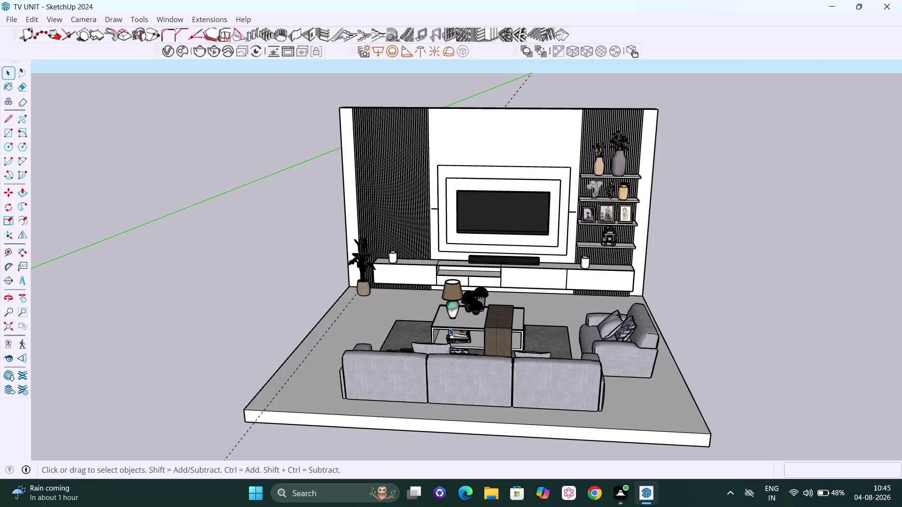
scroll(down, 3)
middle_drag(487, 301, 526, 275)
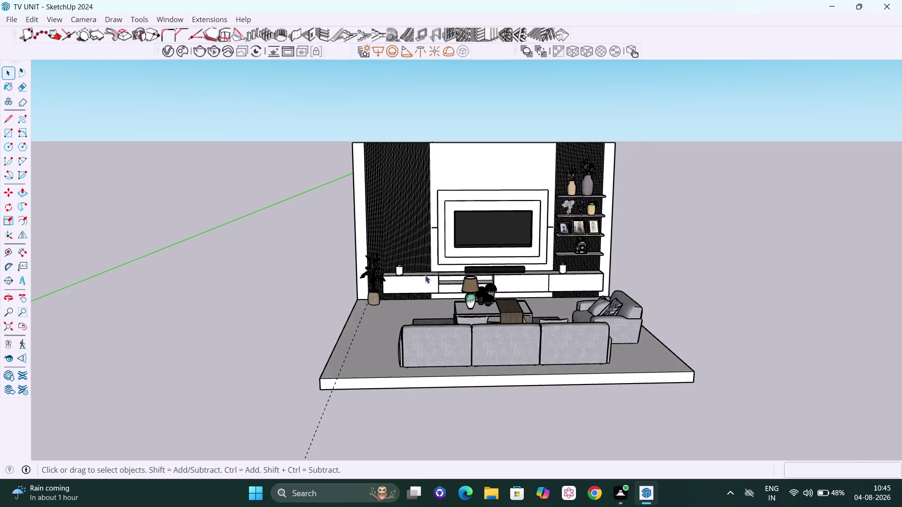
scroll(up, 3)
scroll(up, 3)
middle_drag(381, 268, 183, 385)
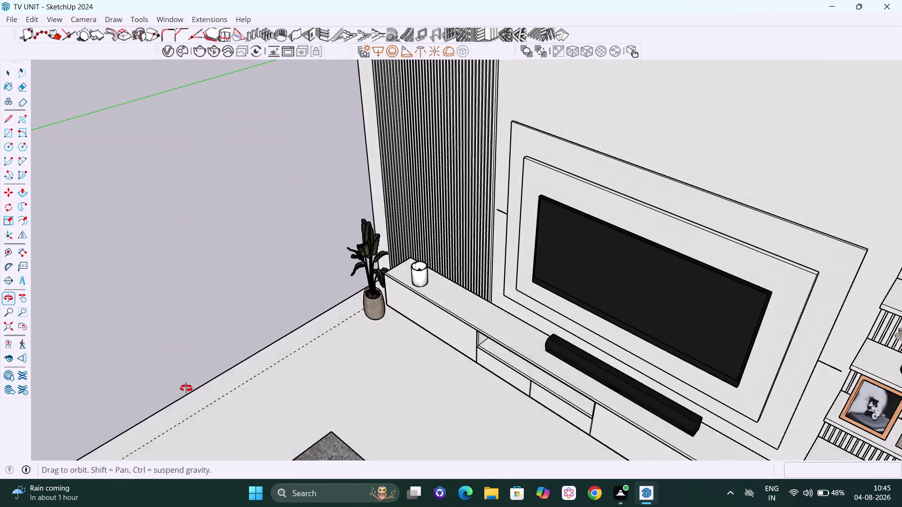
middle_drag(182, 385, 512, 419)
scroll(up, 3)
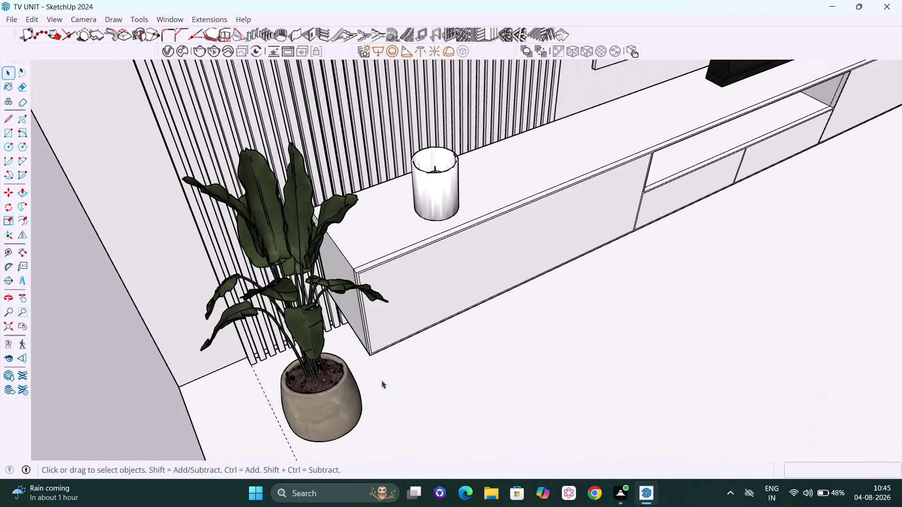
middle_drag(381, 381, 188, 350)
middle_drag(286, 322, 306, 331)
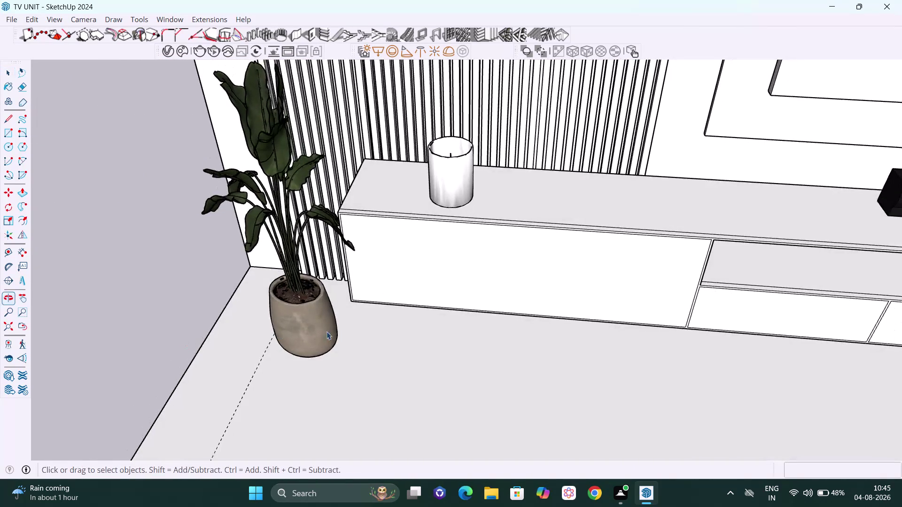
scroll(up, 3)
scroll(up, 3)
scroll(down, 3)
middle_drag(339, 264, 230, 309)
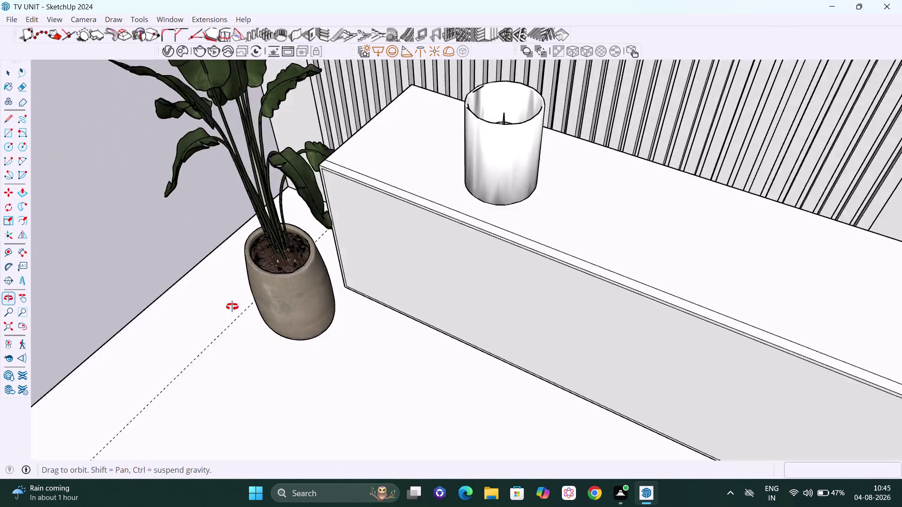
middle_drag(230, 308, 265, 307)
scroll(down, 3)
scroll(down, 3)
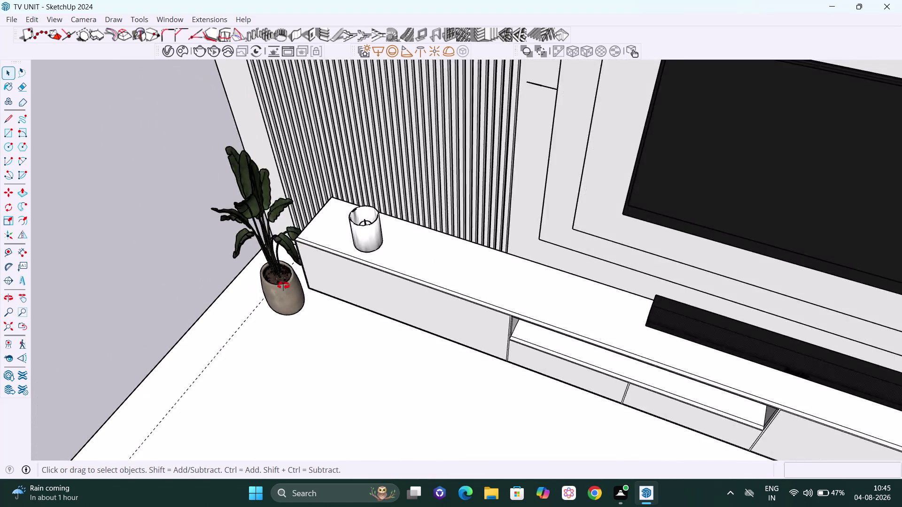
middle_drag(282, 287, 353, 242)
scroll(down, 3)
scroll(down, 3)
scroll(down, 3)
middle_drag(544, 288, 581, 227)
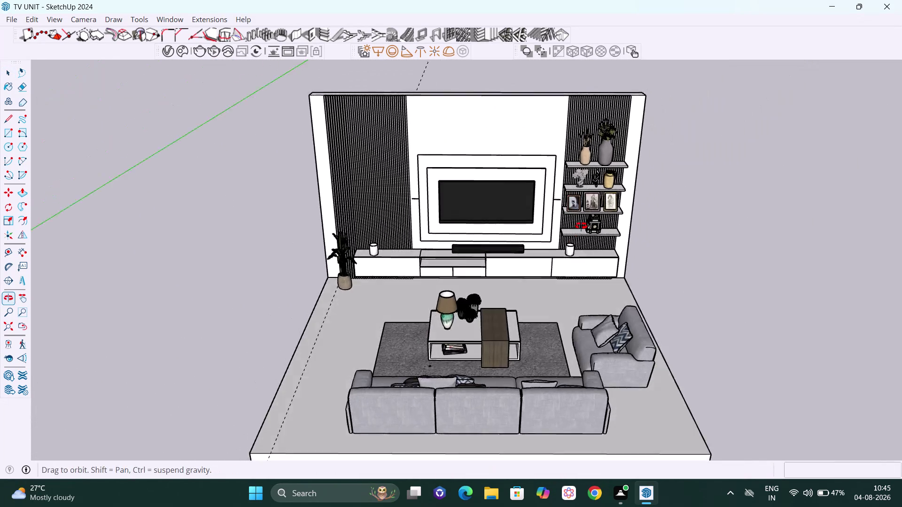
middle_drag(581, 227, 581, 223)
scroll(up, 3)
scroll(up, 3)
middle_drag(626, 229, 443, 240)
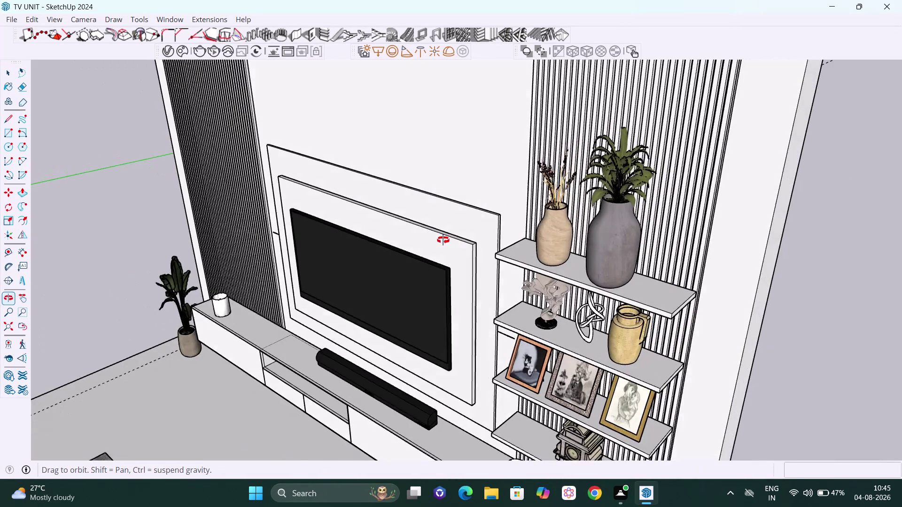
middle_drag(443, 240, 571, 237)
scroll(up, 3)
scroll(down, 3)
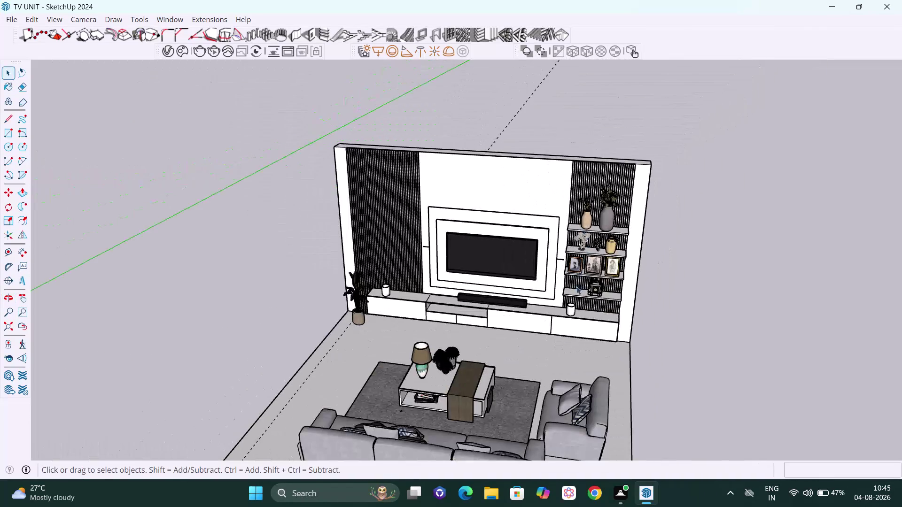
middle_drag(576, 288, 583, 275)
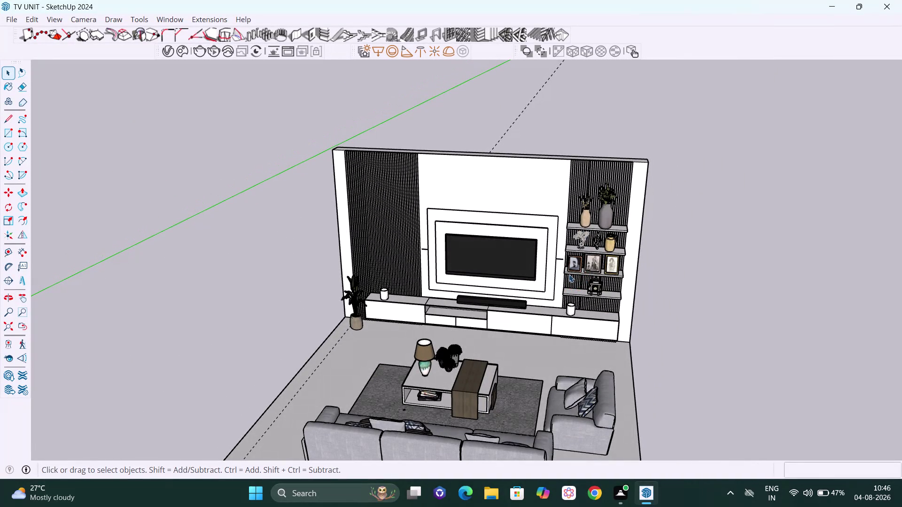
key(h)
drag(549, 356, 597, 294)
scroll(down, 3)
middle_drag(603, 310, 681, 361)
scroll(up, 3)
scroll(up, 3)
middle_drag(619, 319, 611, 321)
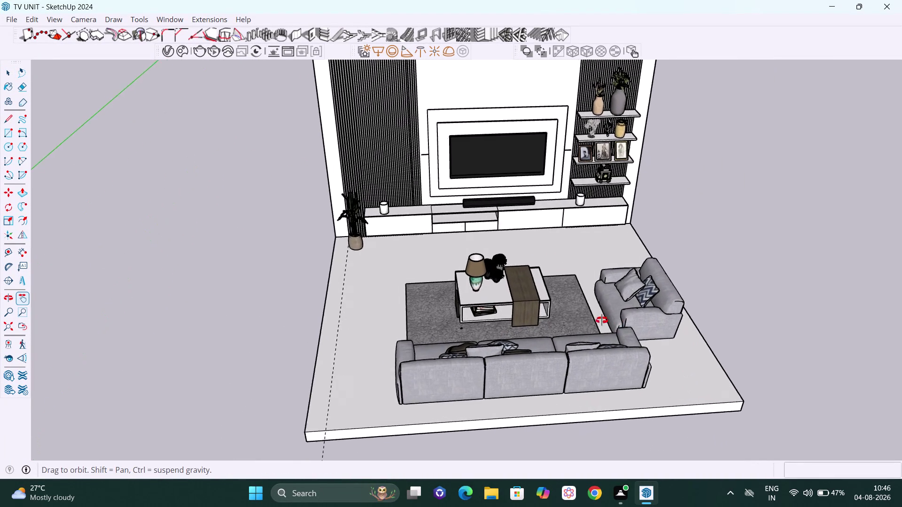
middle_drag(612, 321, 590, 317)
middle_drag(586, 304, 582, 283)
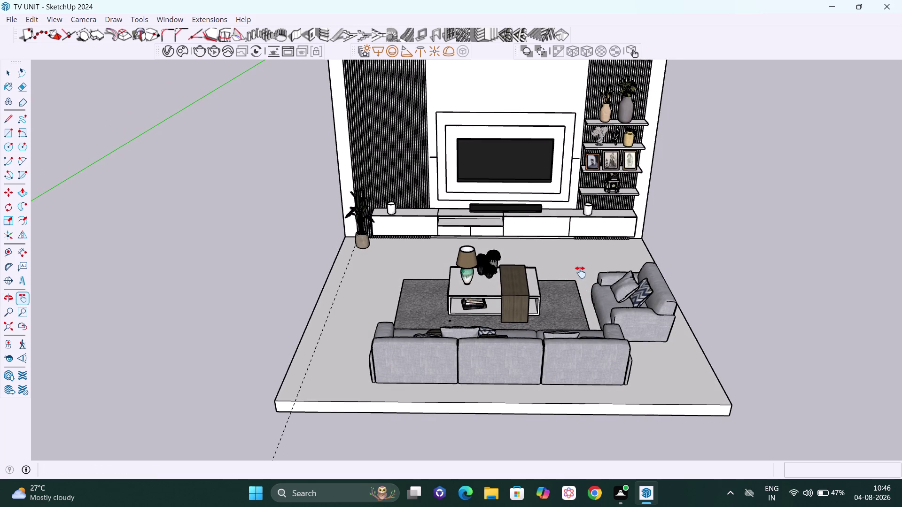
drag(580, 272, 580, 304)
scroll(up, 3)
middle_drag(566, 269, 566, 259)
key(space)
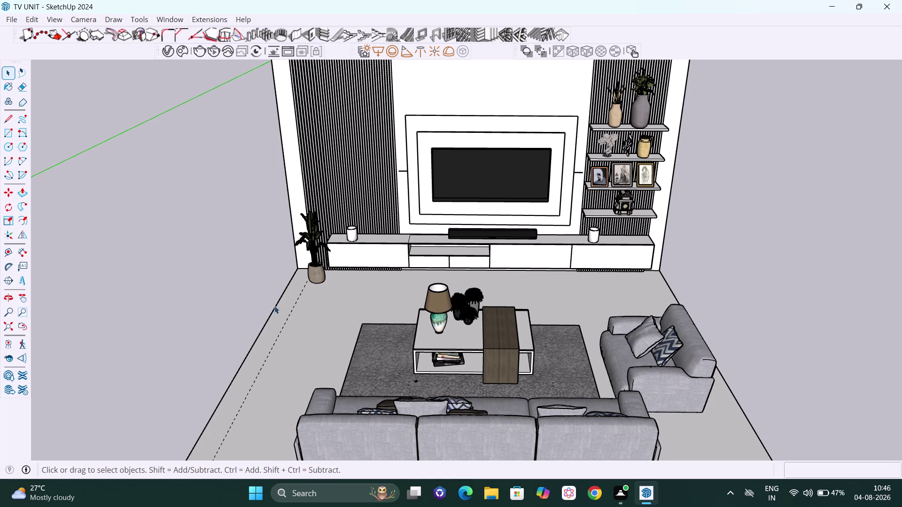
scroll(down, 3)
middle_drag(536, 293, 312, 291)
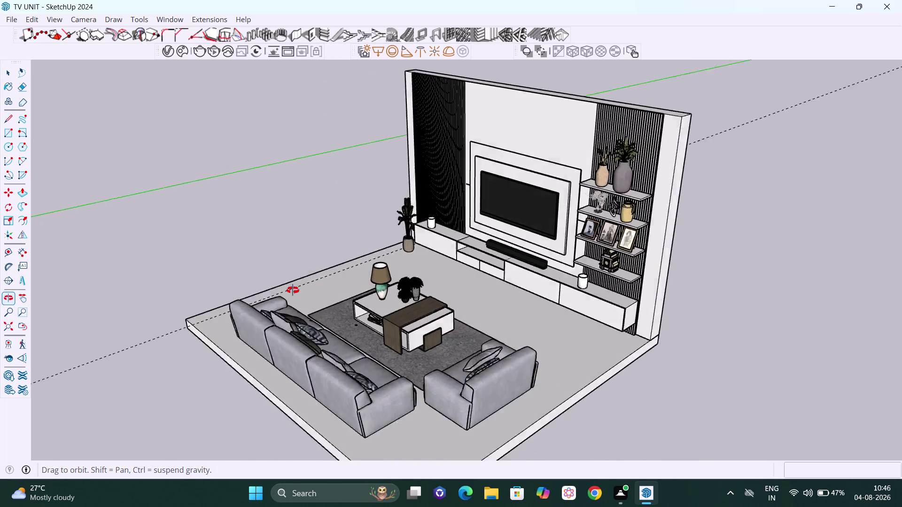
middle_drag(313, 291, 185, 297)
scroll(down, 3)
middle_drag(360, 291, 402, 310)
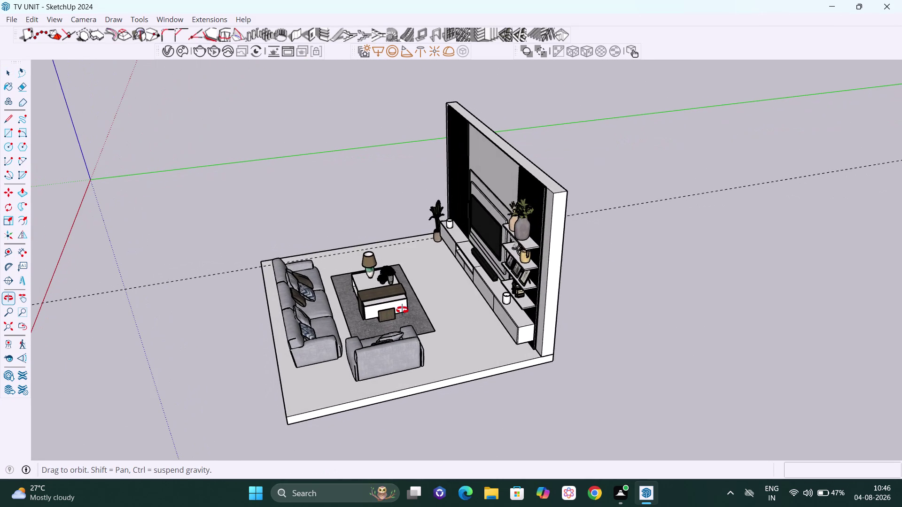
middle_drag(402, 310, 612, 306)
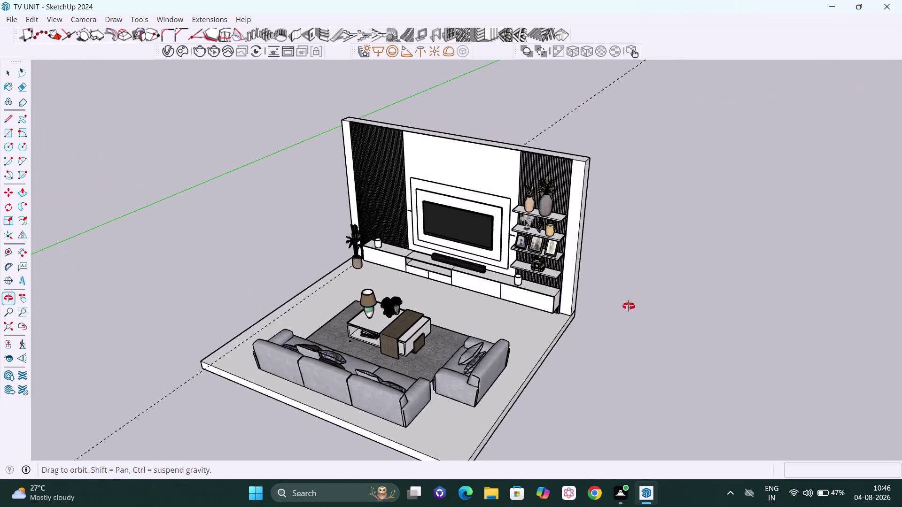
middle_drag(612, 306, 636, 305)
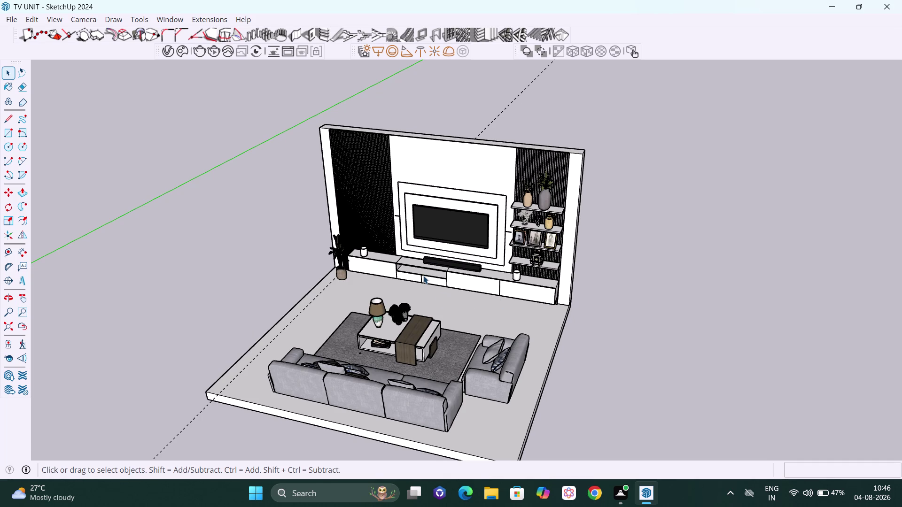
key(space)
scroll(up, 3)
scroll(up, 3)
middle_drag(426, 286, 526, 238)
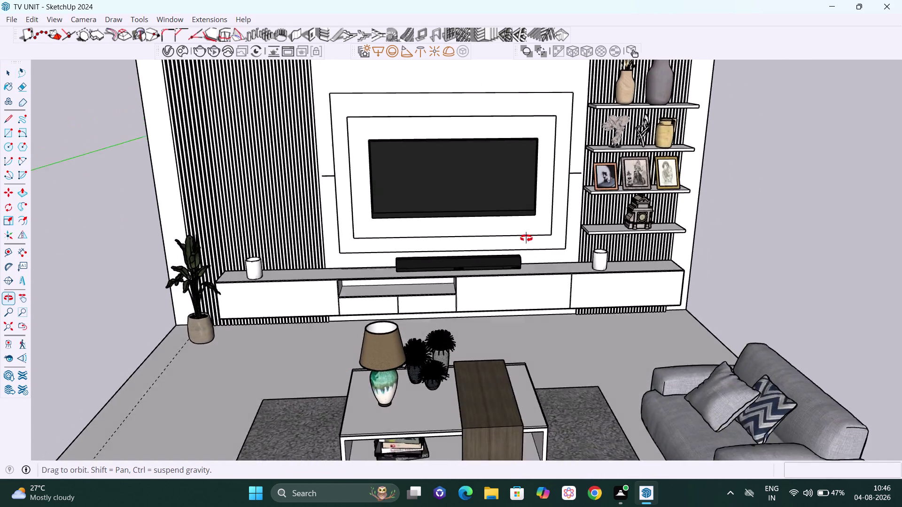
middle_drag(526, 239, 519, 214)
scroll(up, 3)
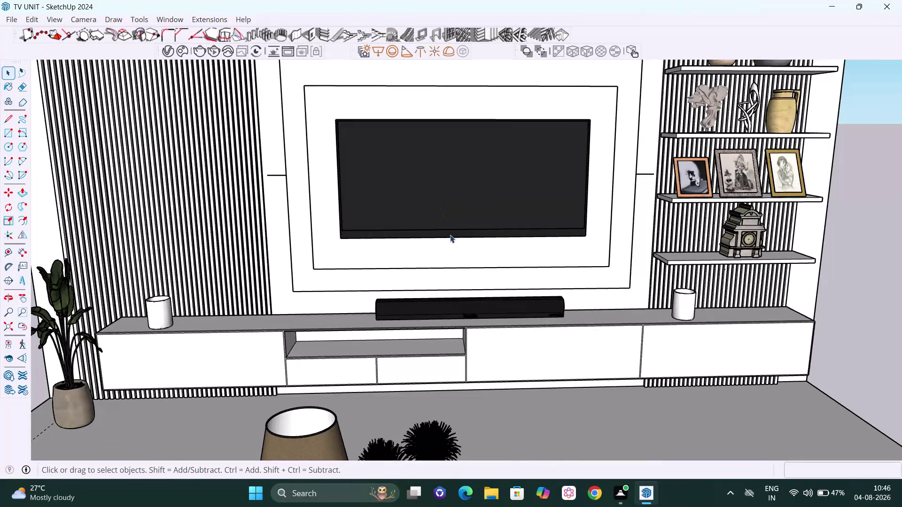
scroll(down, 3)
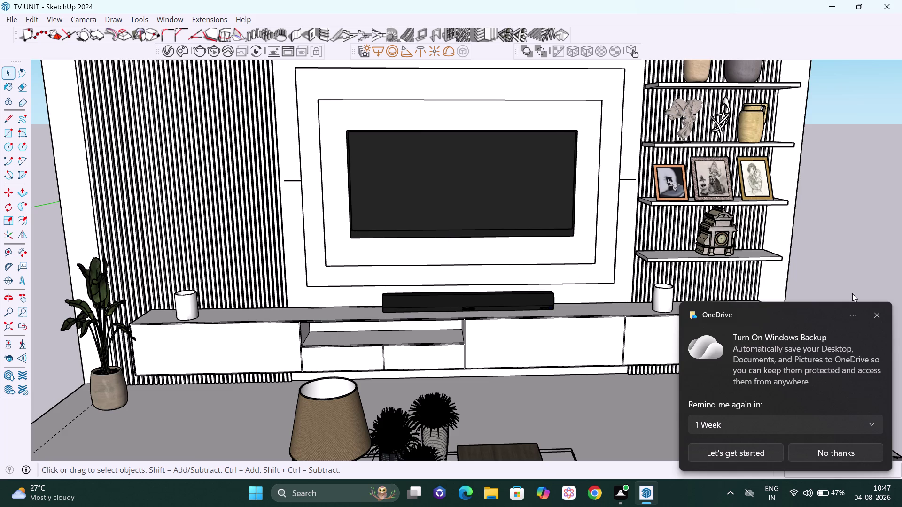
click(875, 317)
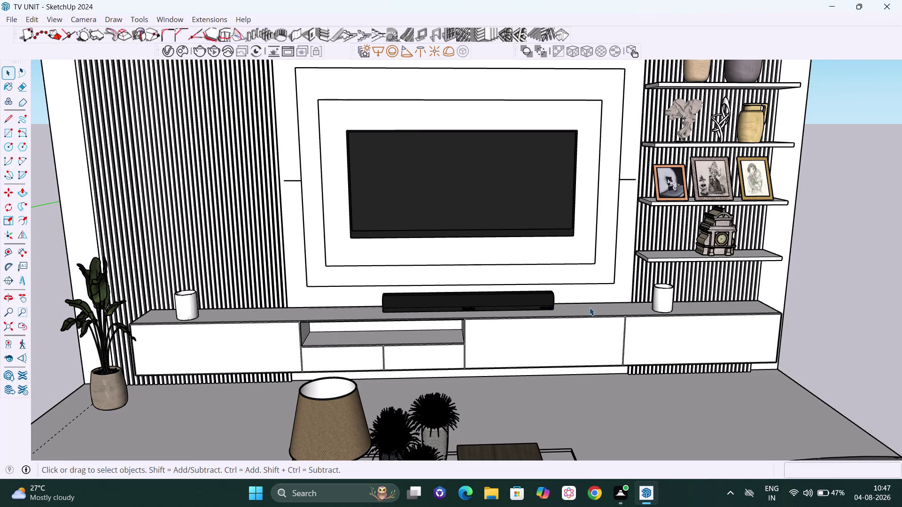
scroll(up, 3)
middle_drag(541, 255, 132, 335)
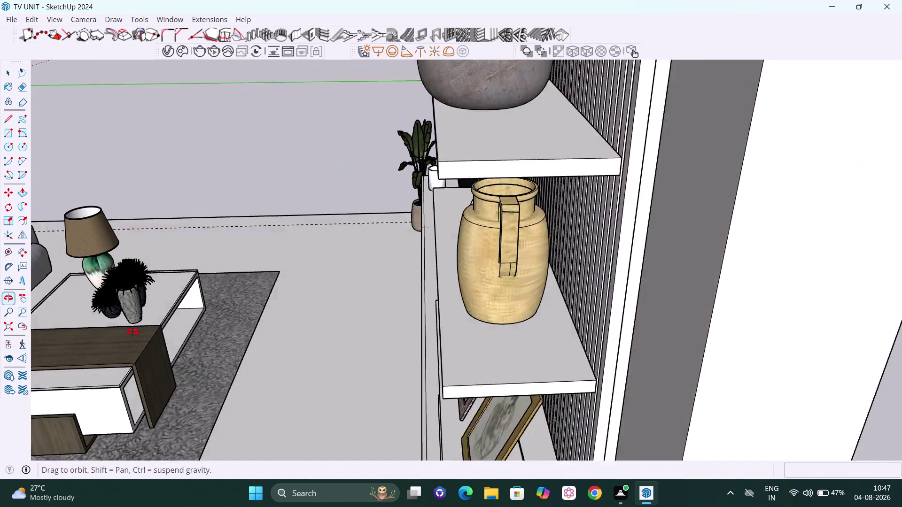
middle_drag(131, 334, 448, 335)
scroll(down, 3)
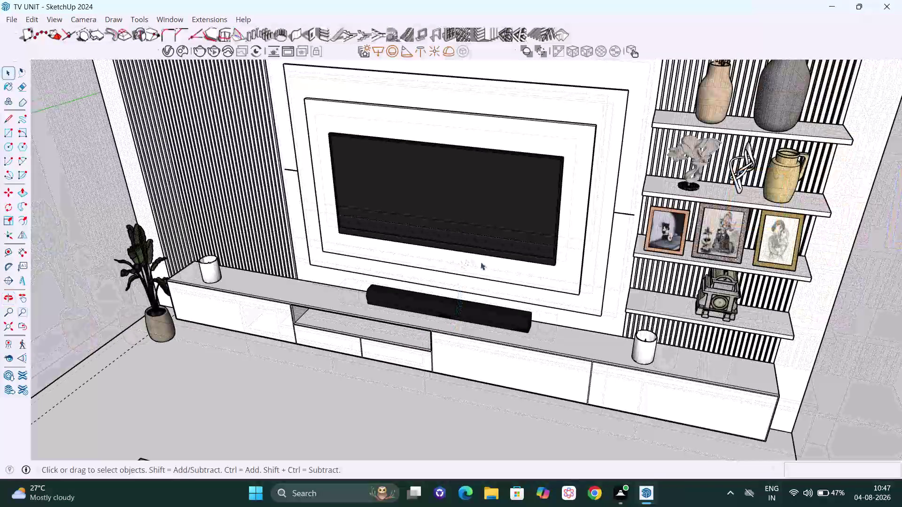
middle_drag(481, 262, 481, 392)
scroll(up, 3)
scroll(down, 3)
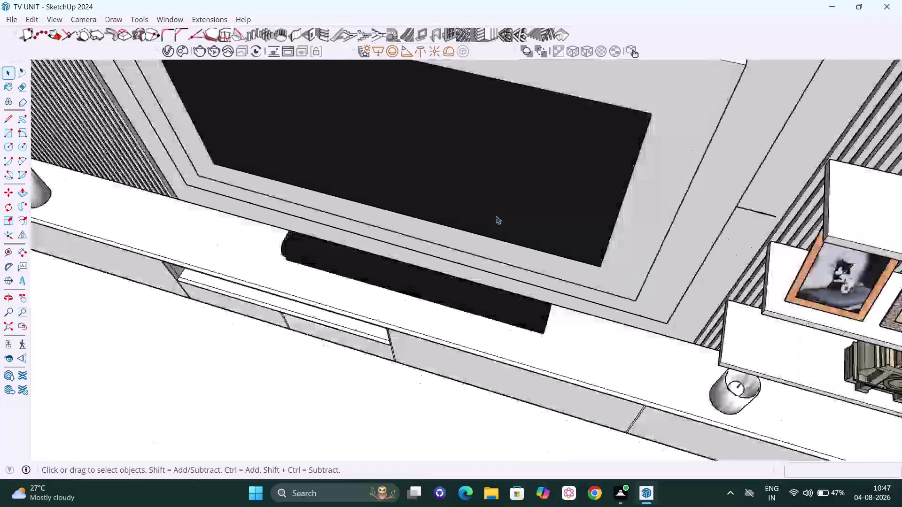
middle_drag(496, 192, 496, 203)
key(h)
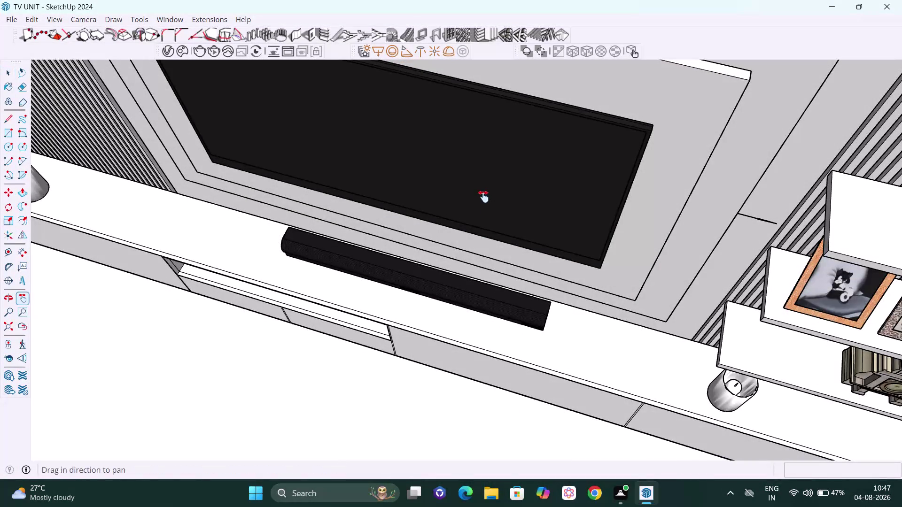
drag(485, 206, 515, 298)
scroll(up, 3)
middle_drag(471, 183, 447, 225)
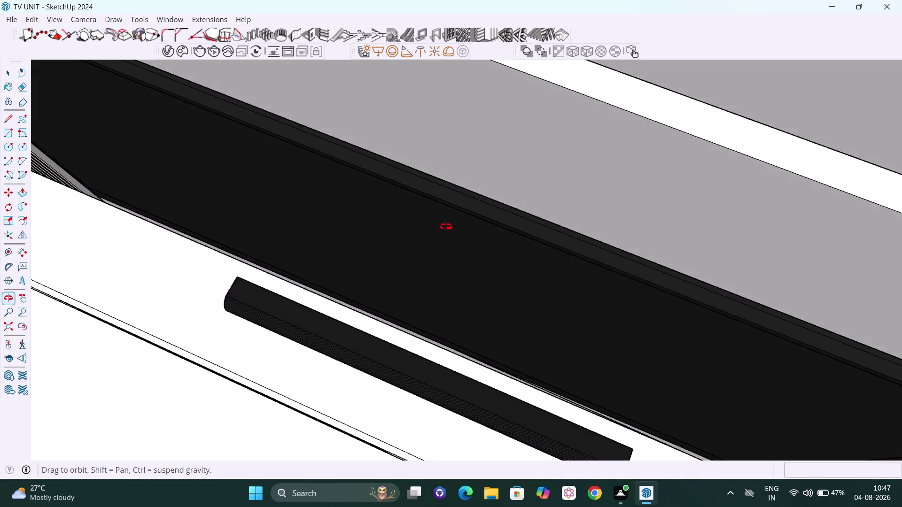
middle_drag(447, 226, 438, 237)
scroll(up, 3)
middle_drag(496, 198, 442, 216)
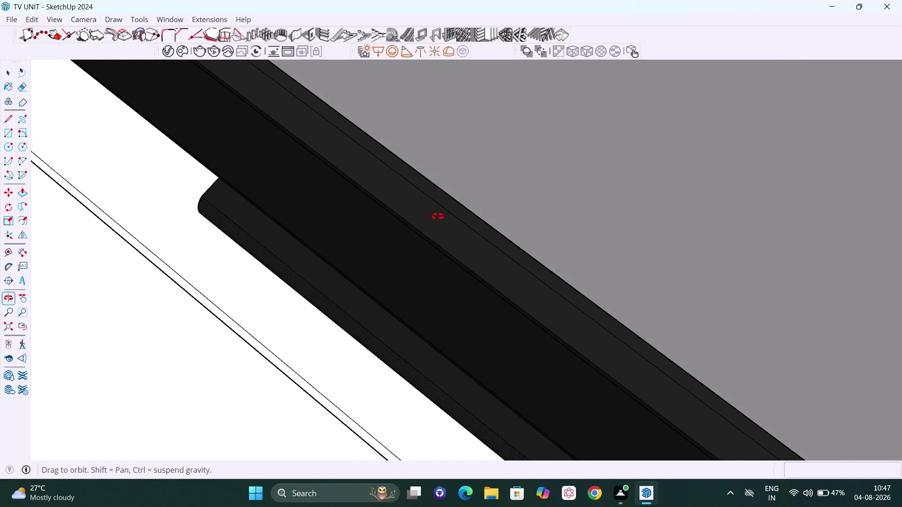
middle_drag(442, 216, 207, 202)
scroll(up, 3)
middle_drag(578, 116, 593, 101)
key(space)
scroll(down, 3)
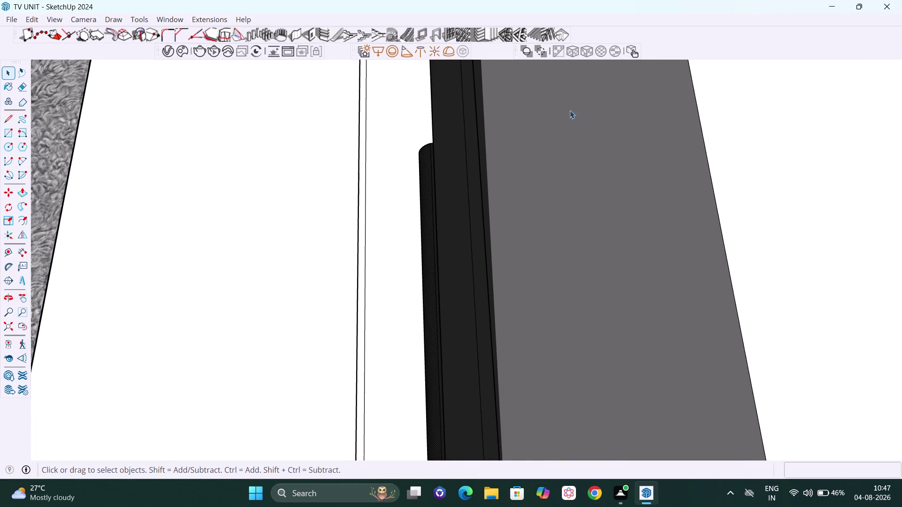
scroll(down, 3)
middle_drag(533, 179, 720, 85)
scroll(down, 3)
scroll(down, 3)
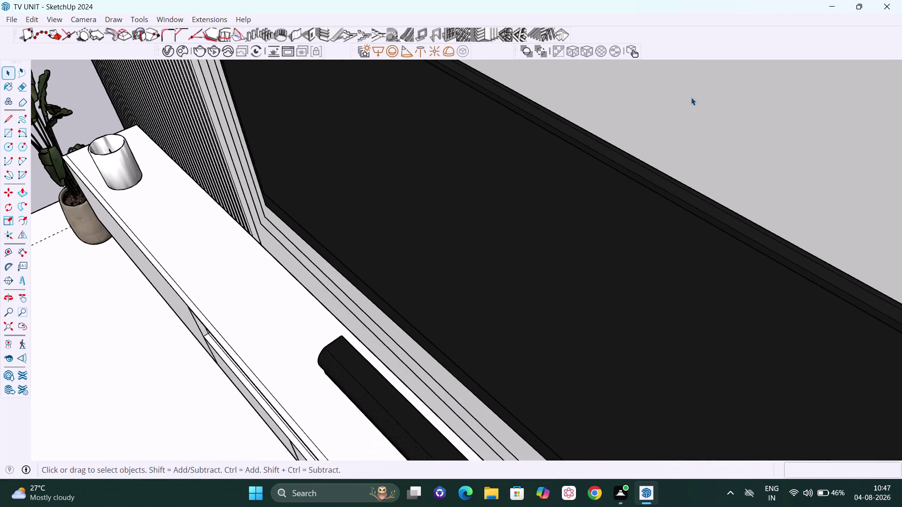
scroll(down, 3)
scroll(down, 3)
scroll(down, 3)
scroll(down, 3)
middle_drag(666, 178, 666, 177)
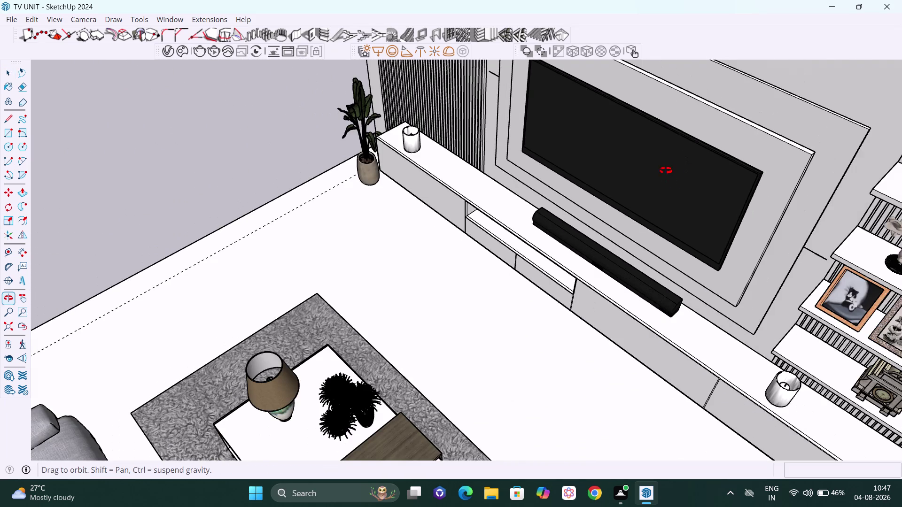
middle_drag(666, 176, 697, 264)
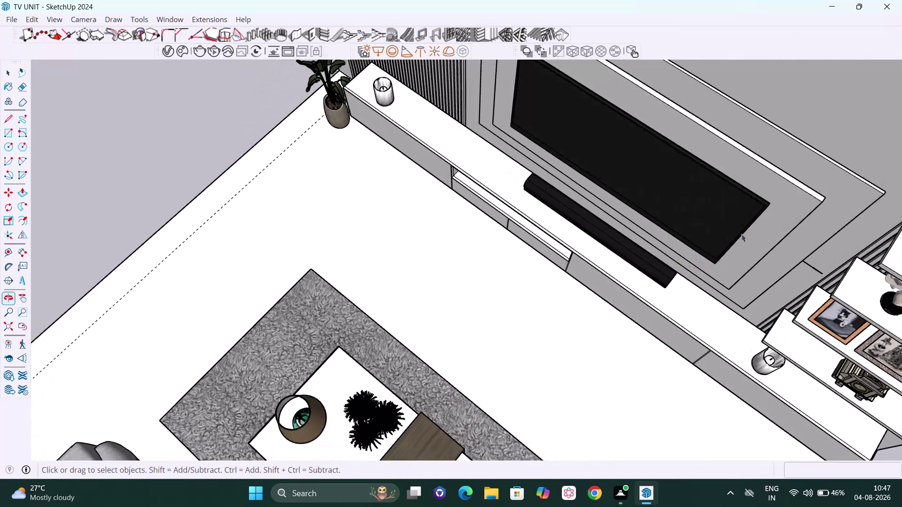
middle_drag(806, 217, 765, 193)
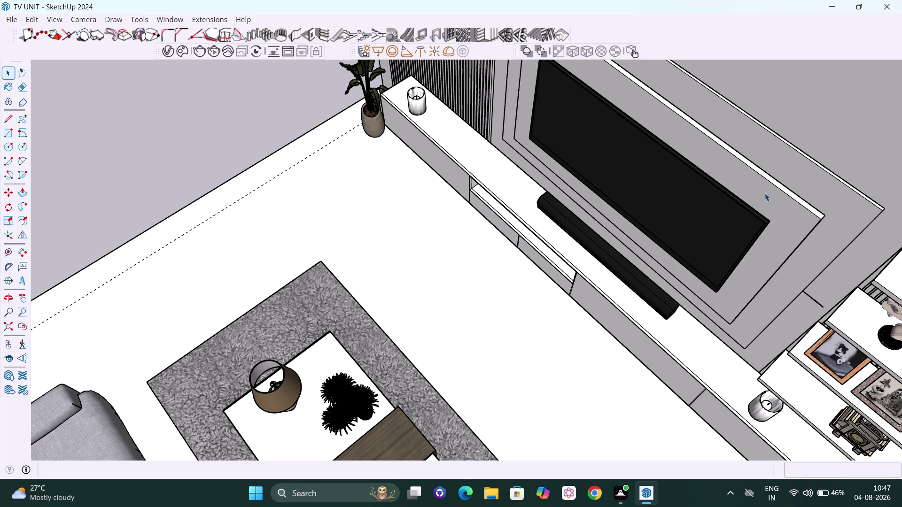
scroll(down, 3)
scroll(down, 3)
scroll(down, 3)
scroll(down, 3)
middle_drag(693, 226, 786, 116)
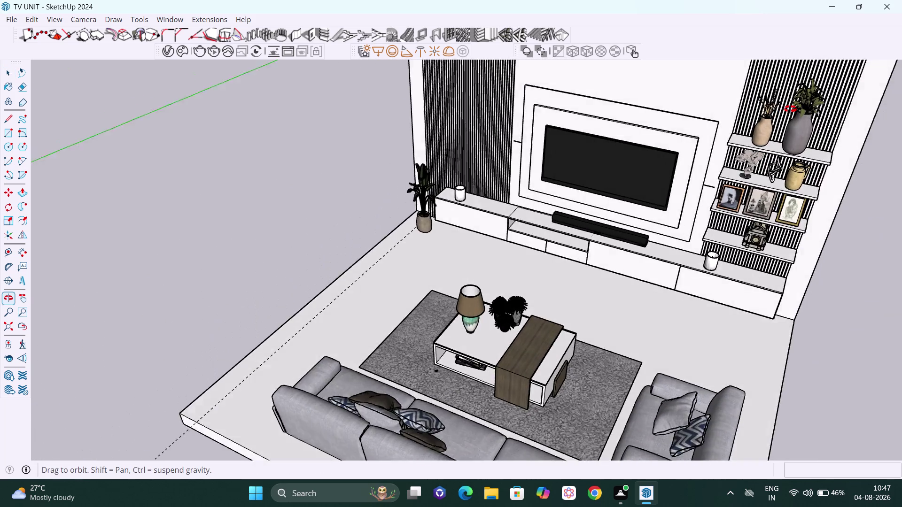
middle_drag(786, 116, 787, 95)
scroll(up, 3)
scroll(up, 3)
middle_drag(646, 220, 901, 176)
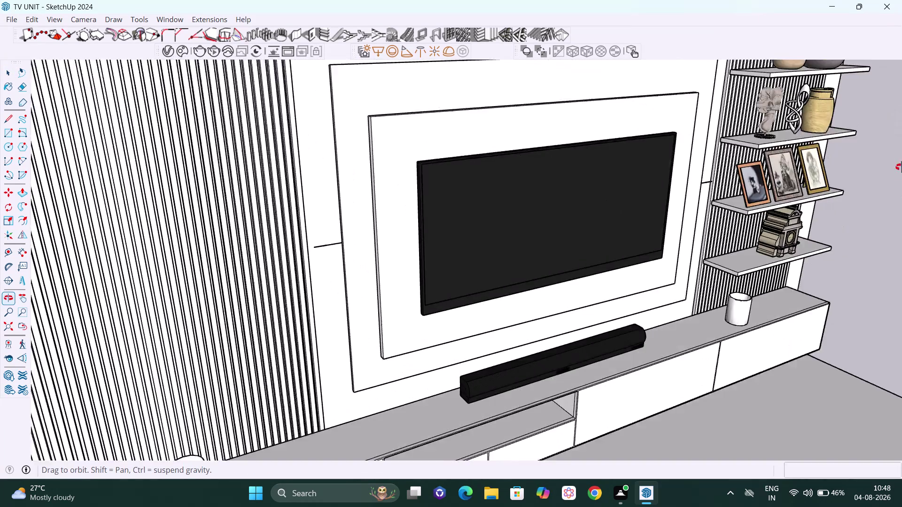
middle_drag(901, 177, 649, 209)
scroll(down, 3)
middle_drag(773, 208, 538, 243)
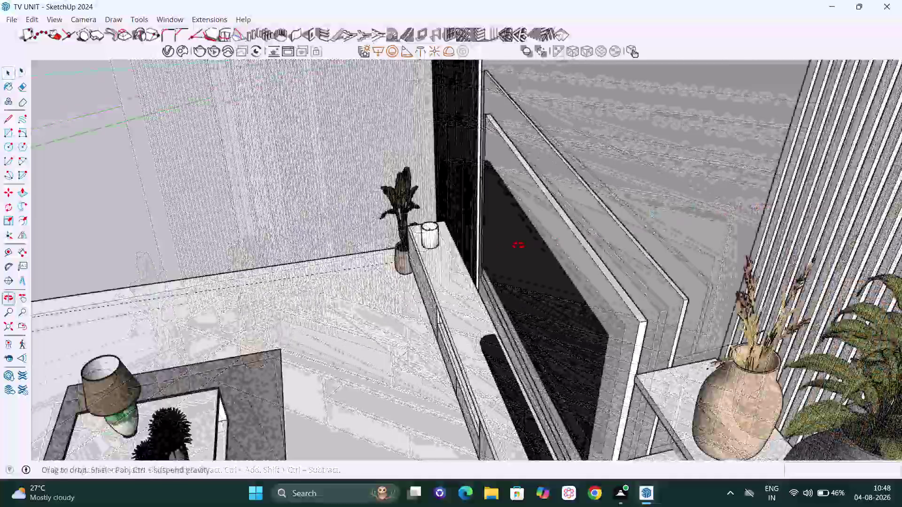
middle_drag(538, 243, 747, 235)
scroll(down, 3)
middle_drag(766, 219, 787, 247)
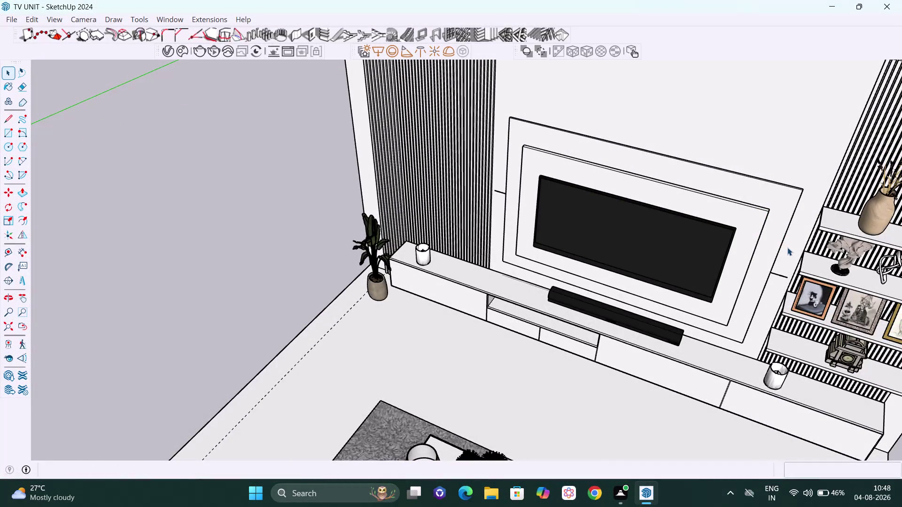
scroll(up, 3)
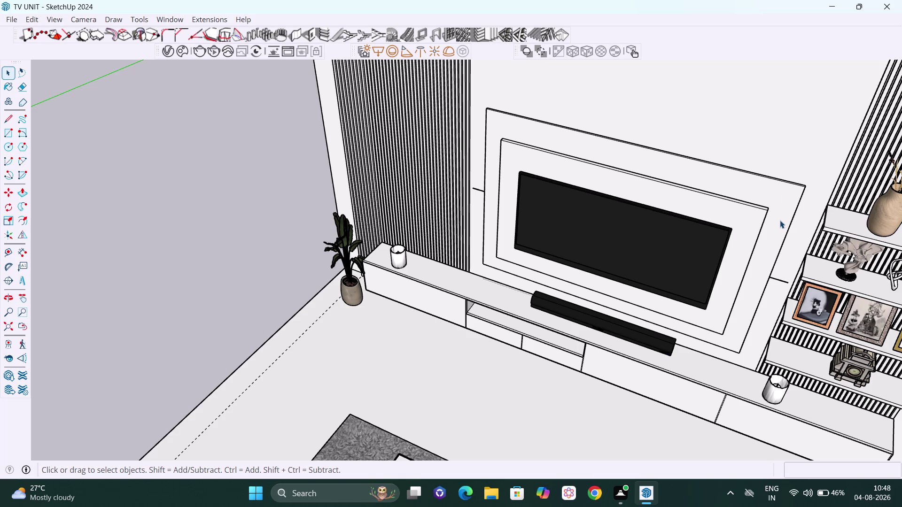
scroll(up, 3)
middle_drag(703, 270, 783, 221)
scroll(down, 3)
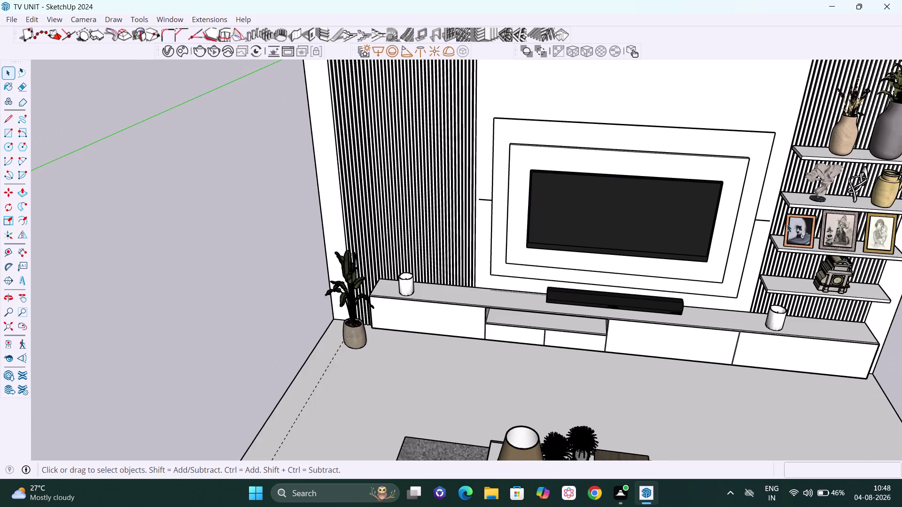
scroll(down, 3)
scroll(down, 3)
middle_drag(769, 230, 768, 189)
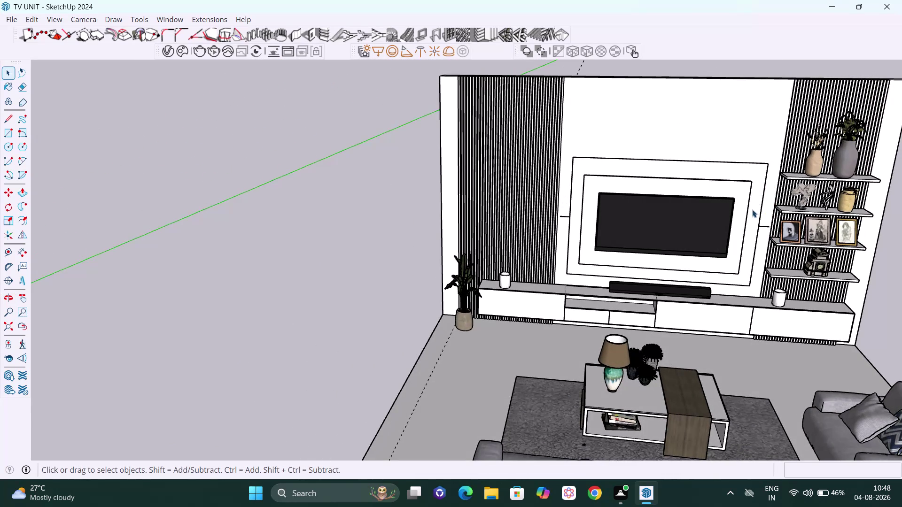
key(h)
drag(725, 209, 521, 255)
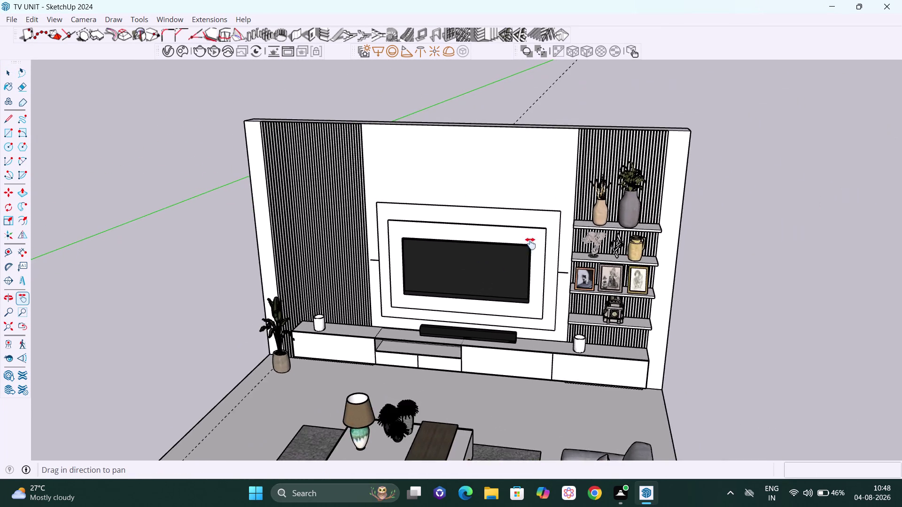
scroll(up, 3)
drag(549, 316, 729, 333)
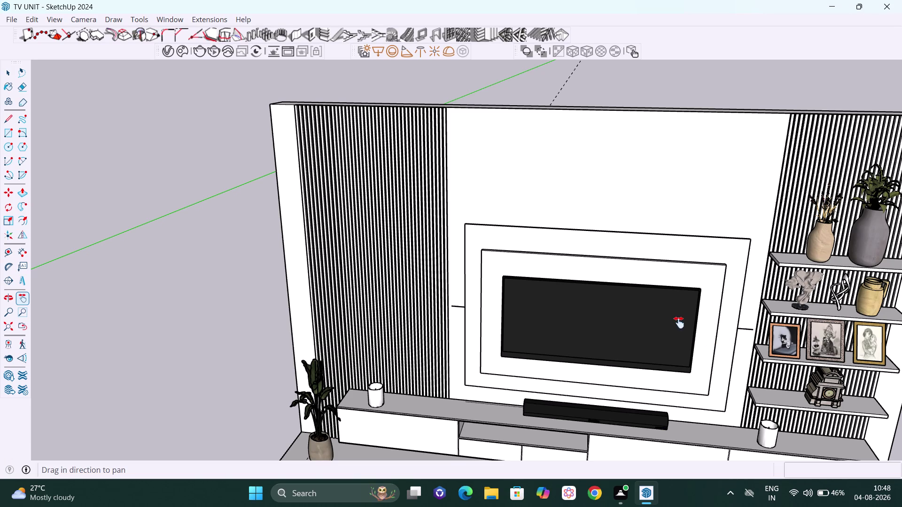
key(space)
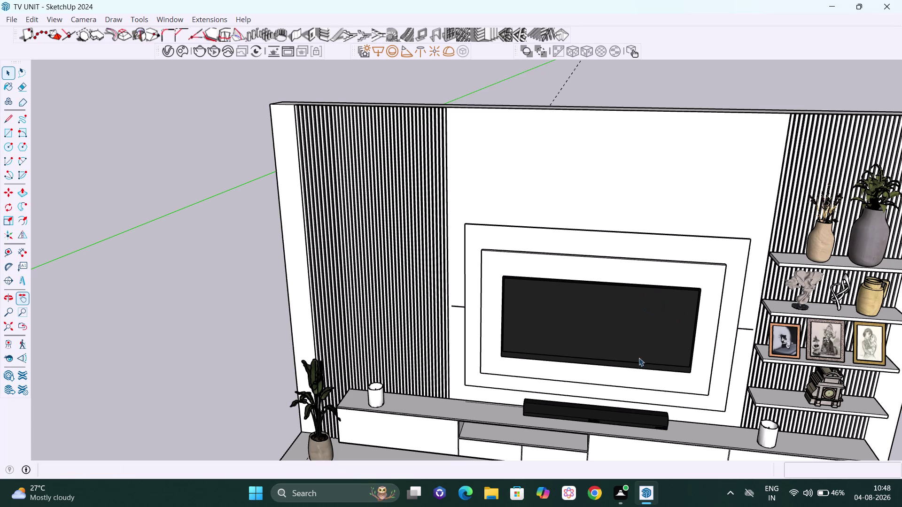
key(h)
drag(683, 355, 653, 261)
scroll(down, 3)
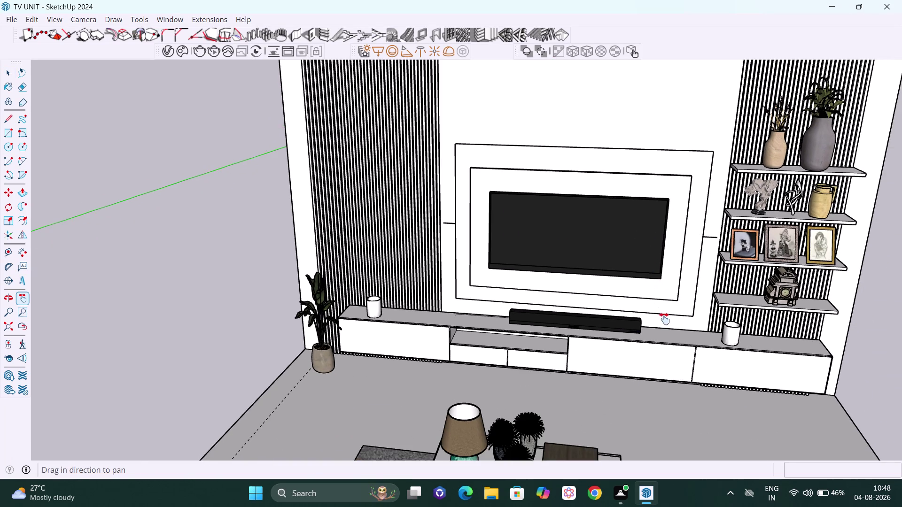
middle_drag(668, 321, 663, 265)
key(space)
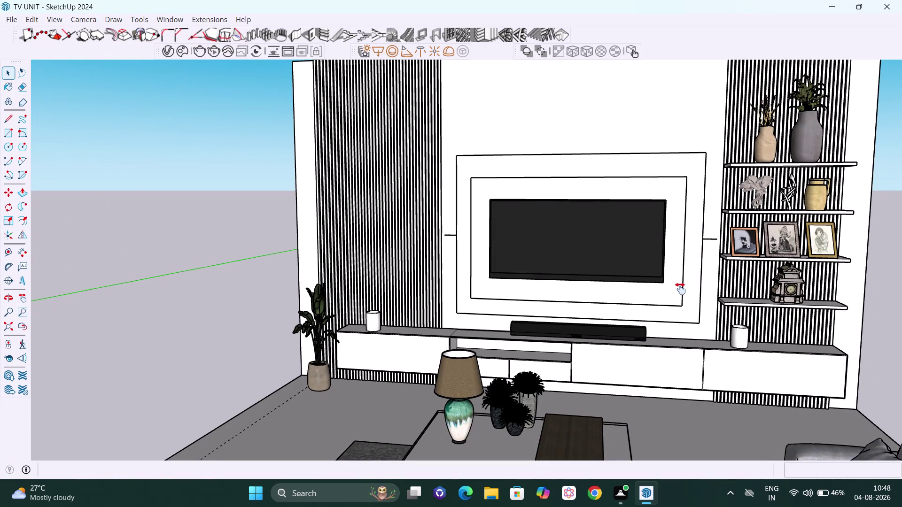